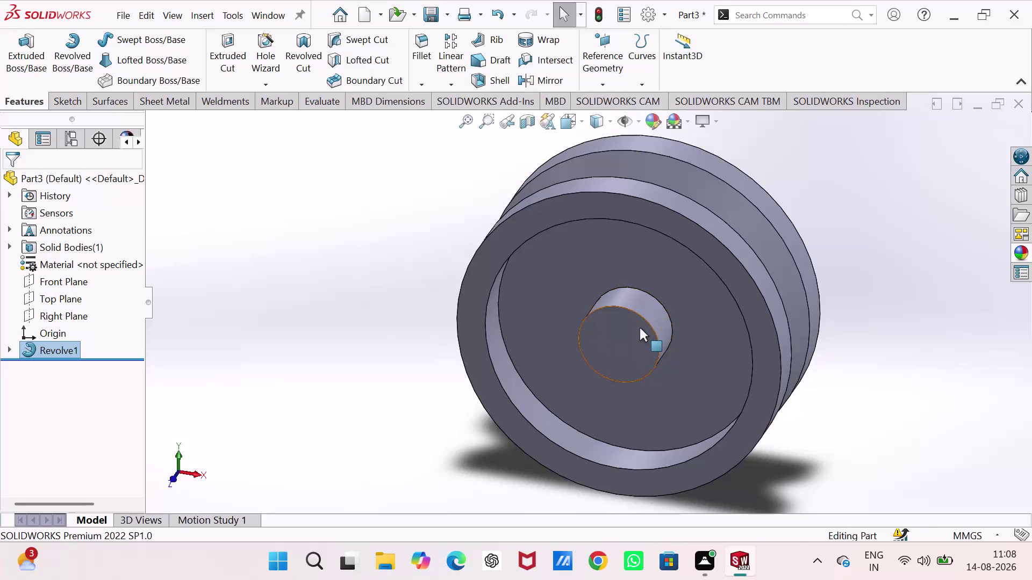
Select the hub's end face and circular edge, then clear the selection.
click(639, 327)
click(697, 305)
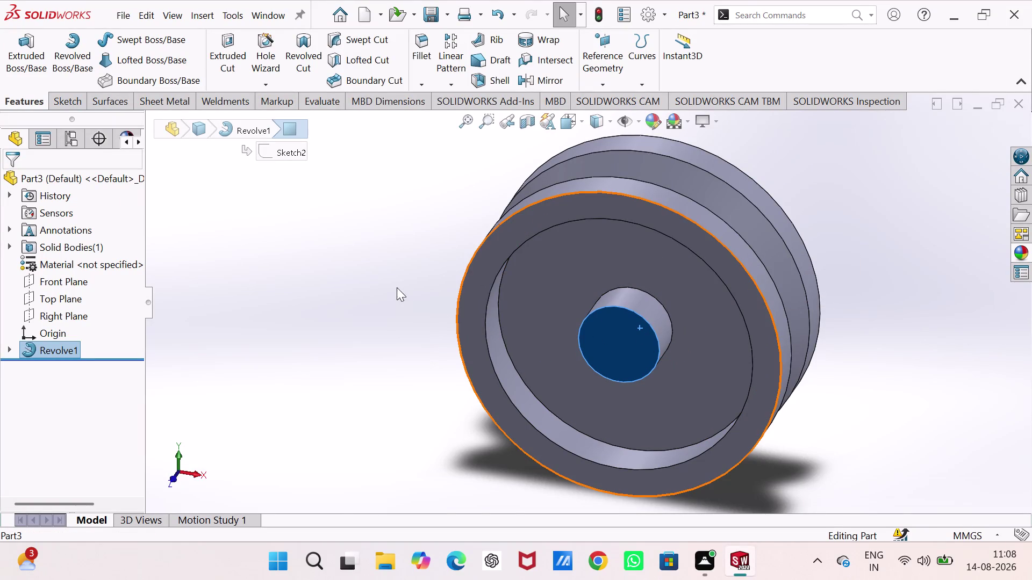
click(347, 268)
click(655, 338)
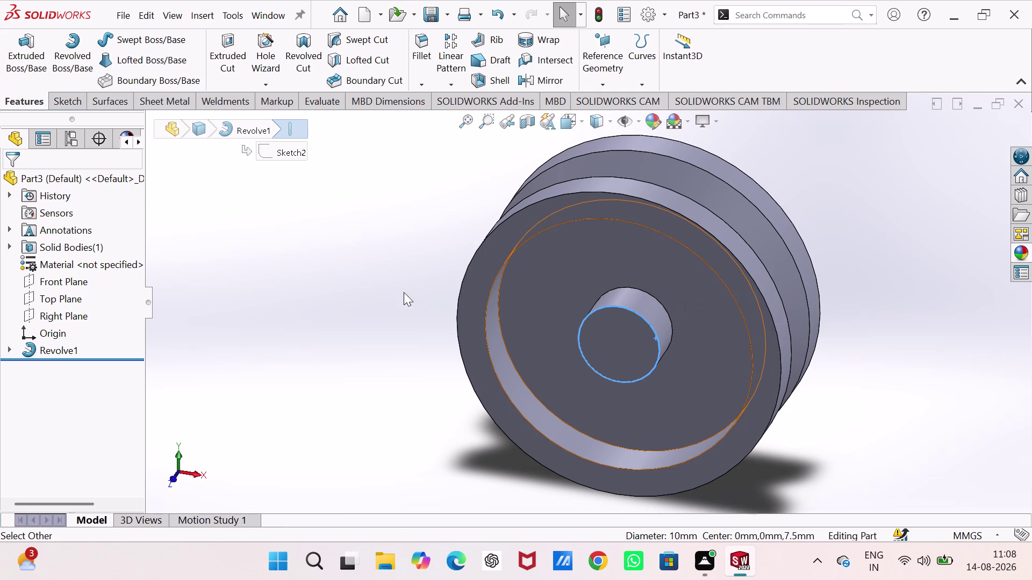
click(390, 287)
Orbit the pulley to view its top, its recessed face and the grooved rim.
middle_drag(370, 301, 372, 302)
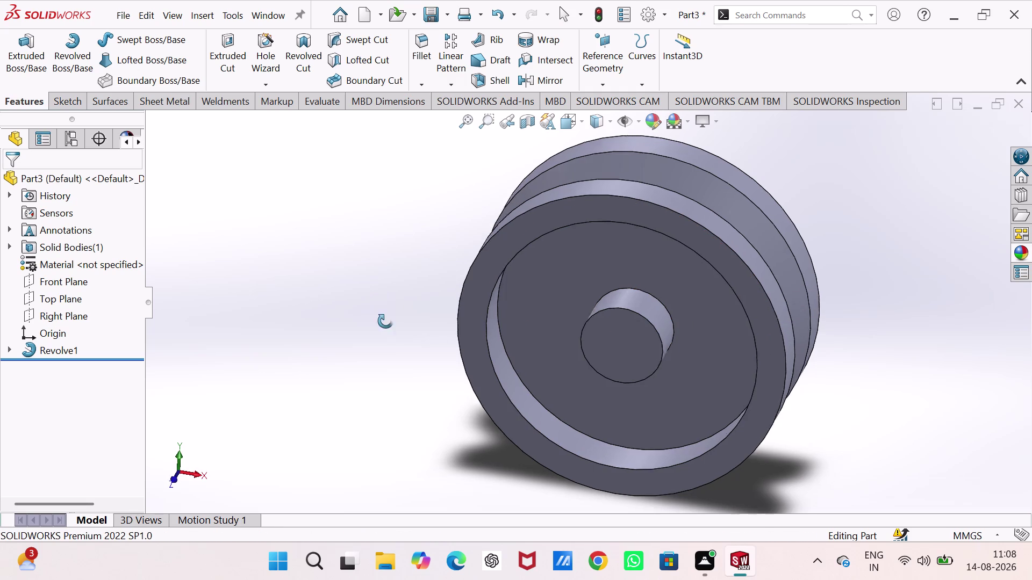
middle_drag(372, 302, 657, 254)
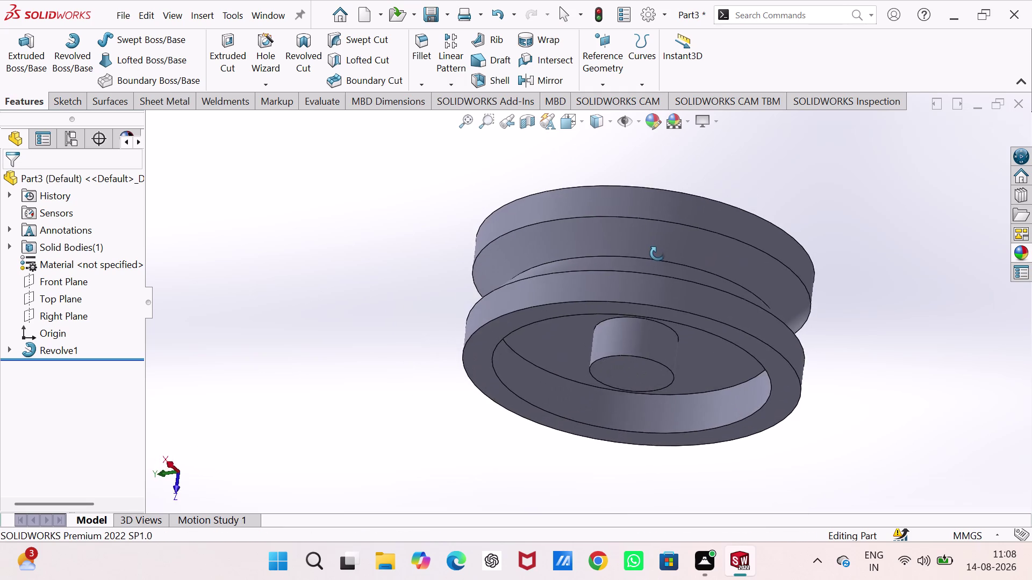
middle_drag(657, 253, 633, 173)
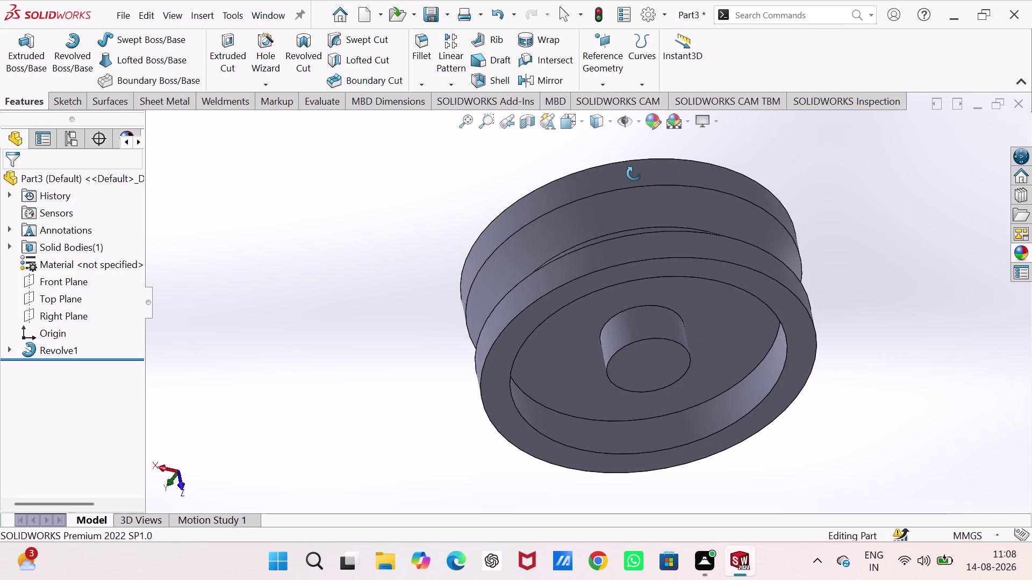
middle_drag(634, 174, 706, 128)
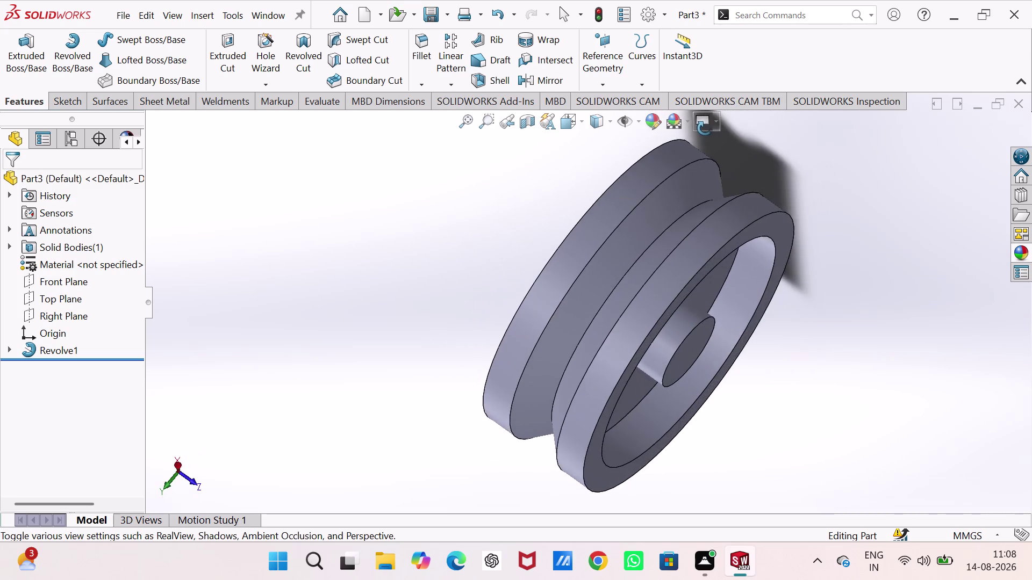
middle_drag(706, 128, 661, 108)
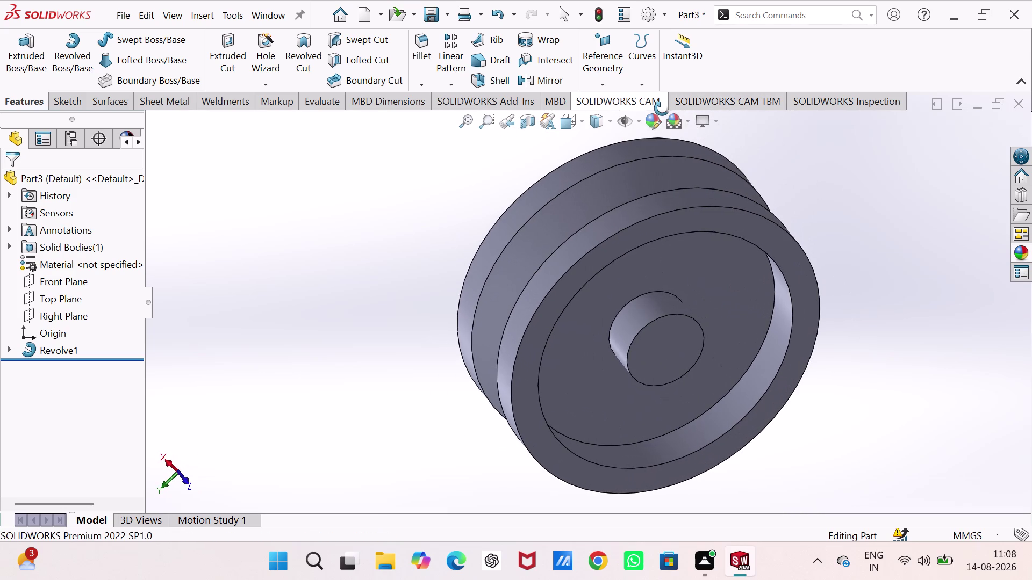
middle_drag(662, 109, 704, 135)
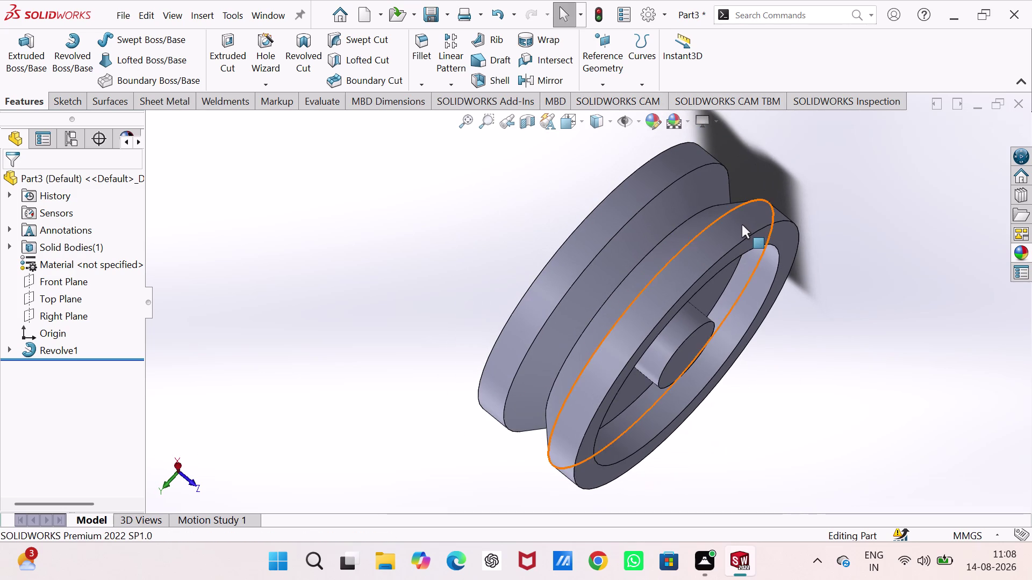